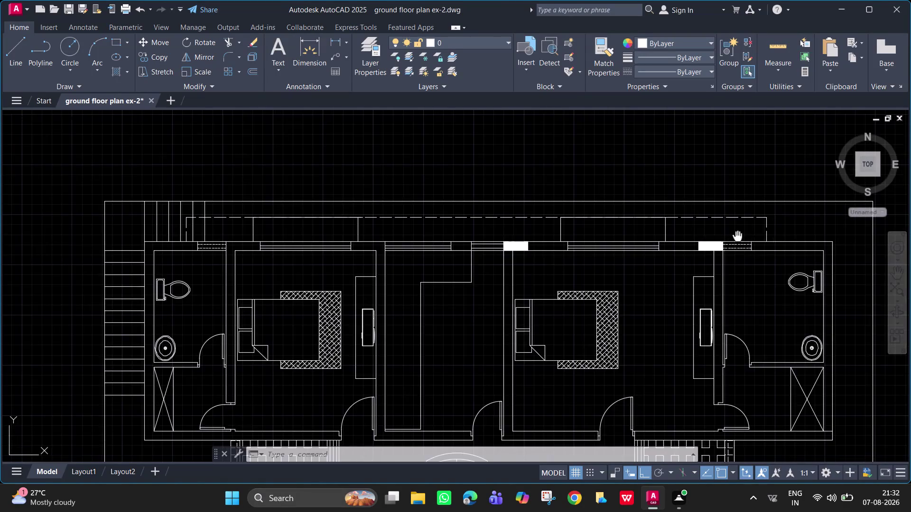
Center the view on the right bathroom's top-right wall corner.
middle_drag(736, 237, 482, 207)
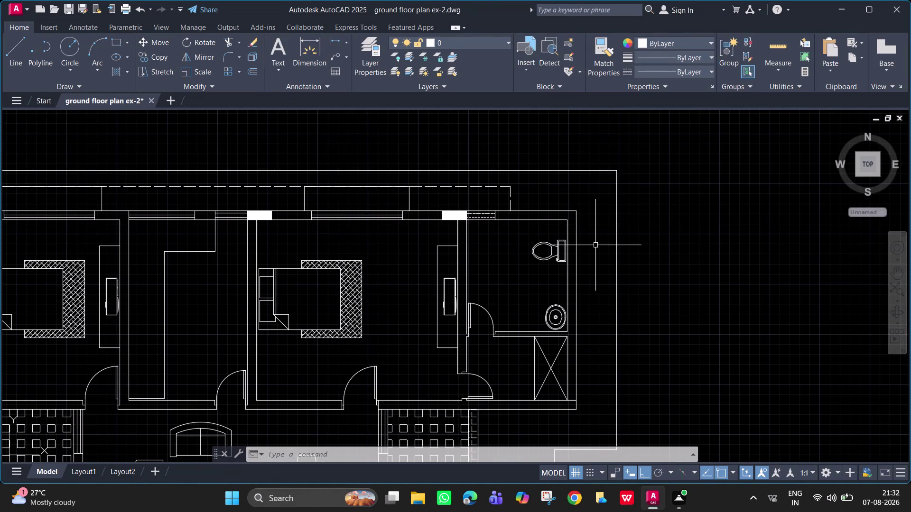
scroll(up, 3)
middle_drag(583, 229, 588, 268)
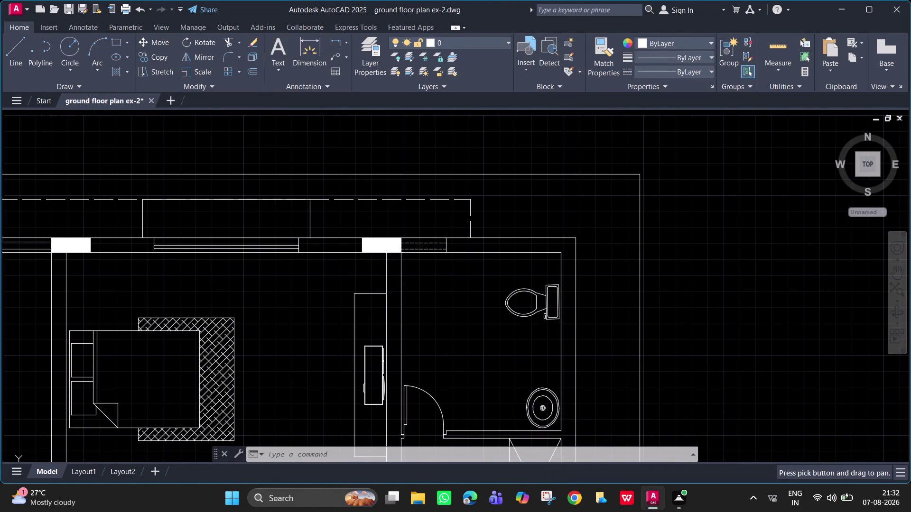
text(ll)
key(space)
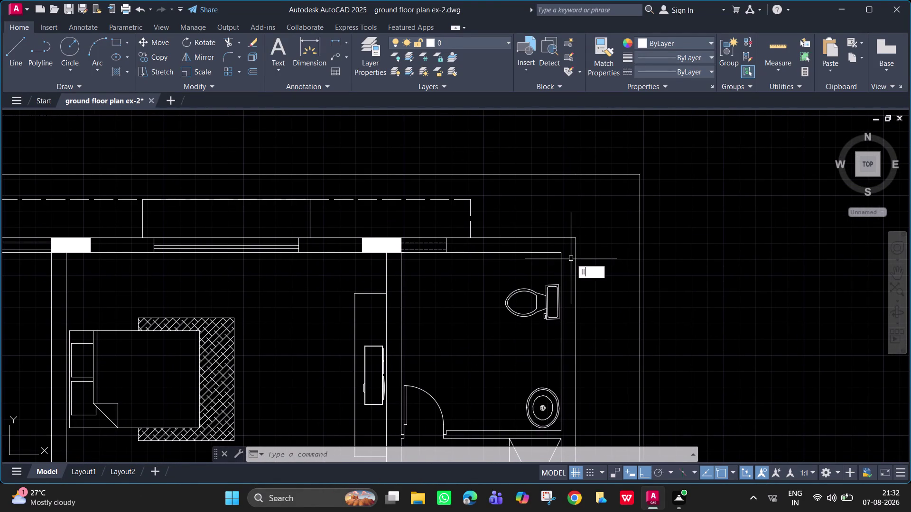
key(space)
key(Escape)
key(Escape)
key(Escape)
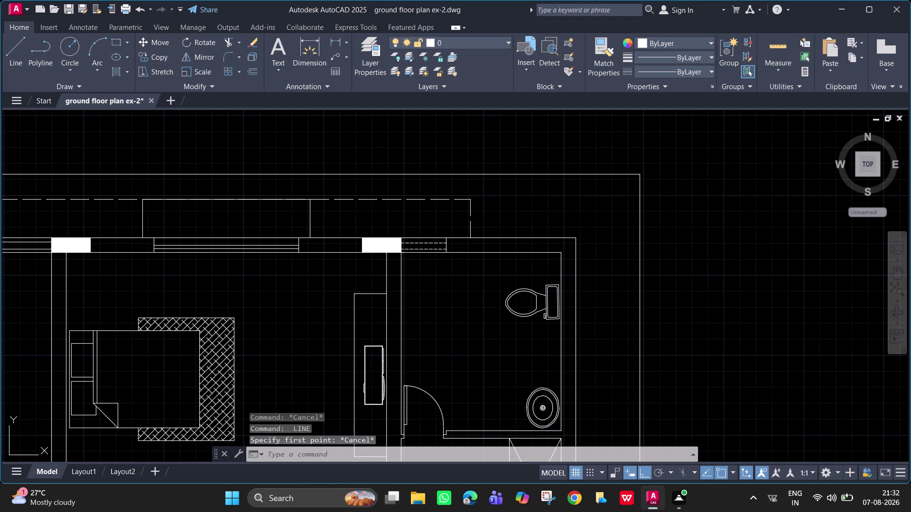
Draw a 230-long vertical line up from the bathroom's top-right wall corner.
text(l)
key(space)
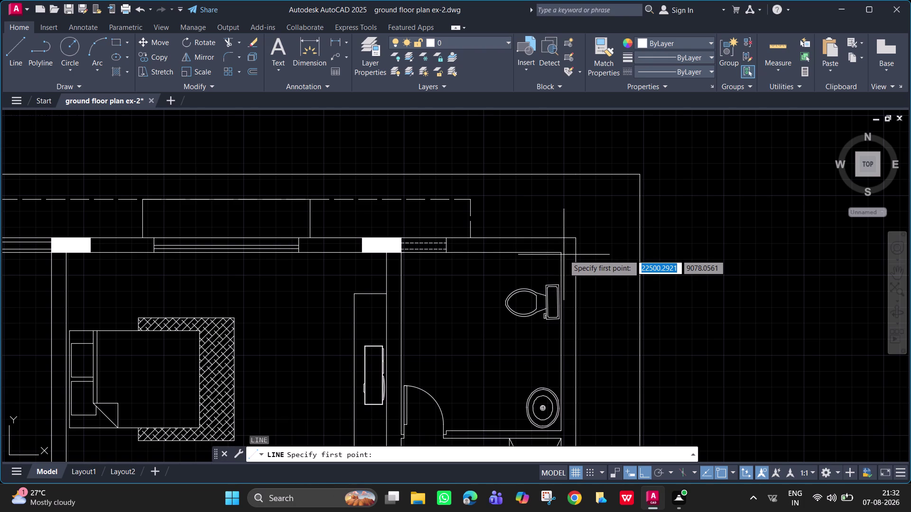
click(561, 253)
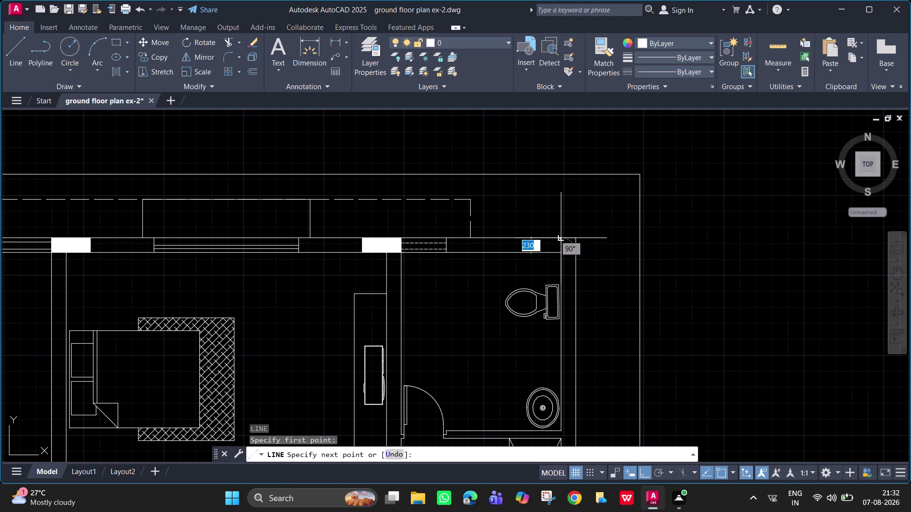
key(Escape)
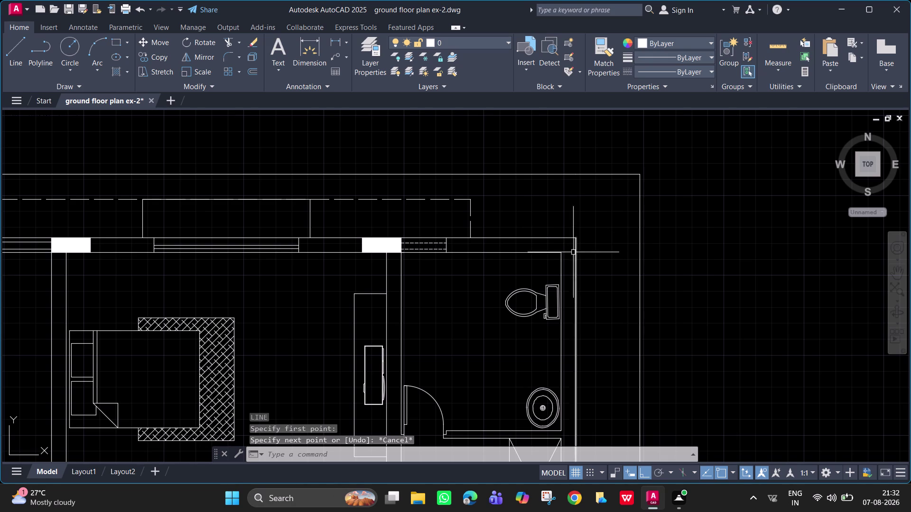
key(space)
click(560, 254)
click(560, 211)
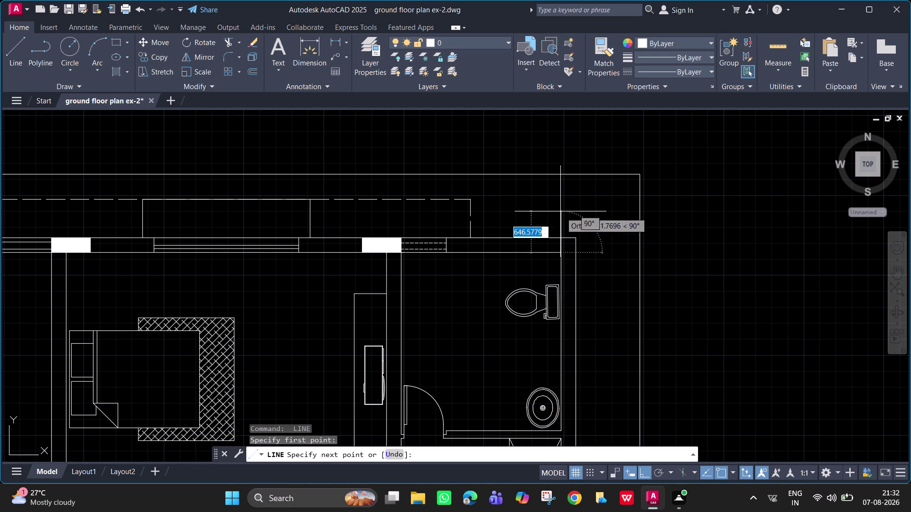
key(Escape)
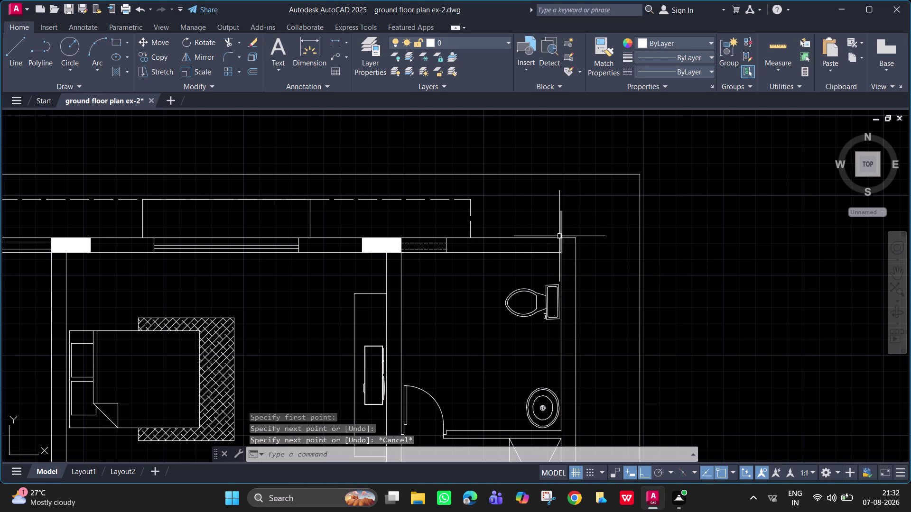
text(tr)
key(space)
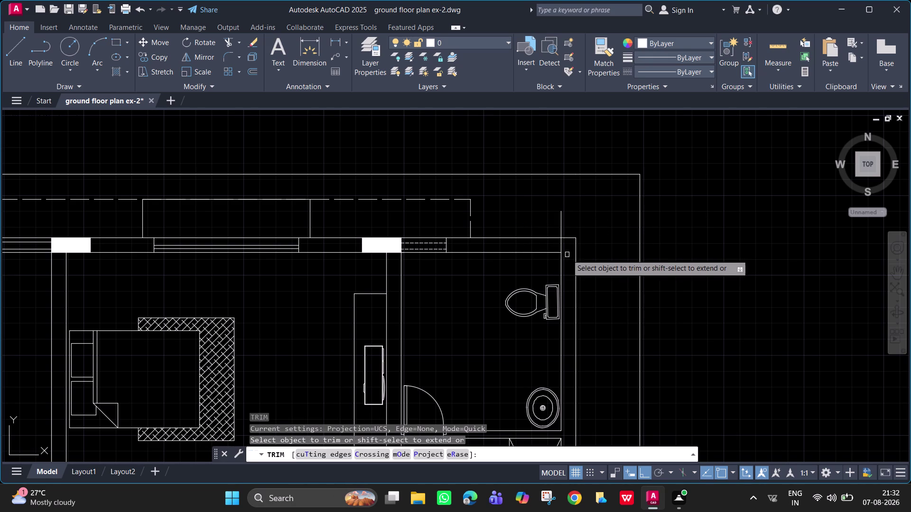
Trim the line end overshooting the right bathroom's upper corner, then zoom out.
click(562, 248)
key(Escape)
scroll(up, 3)
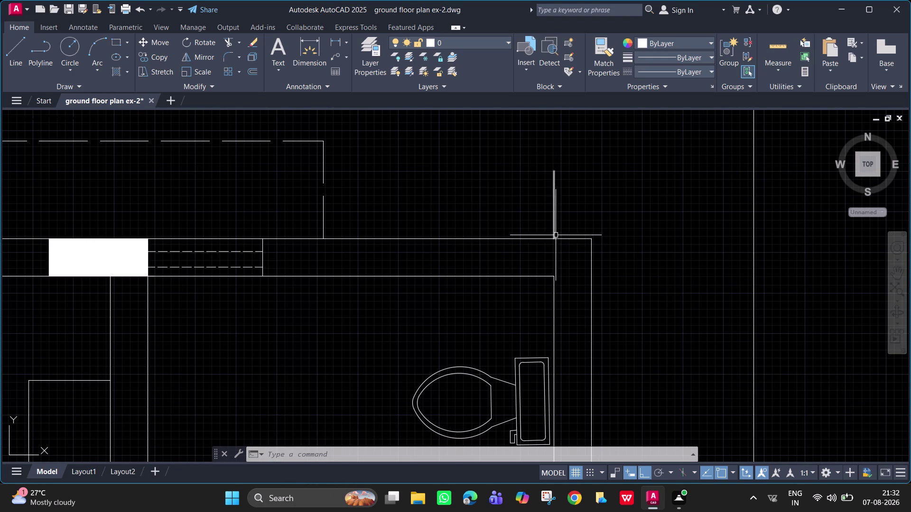
scroll(down, 3)
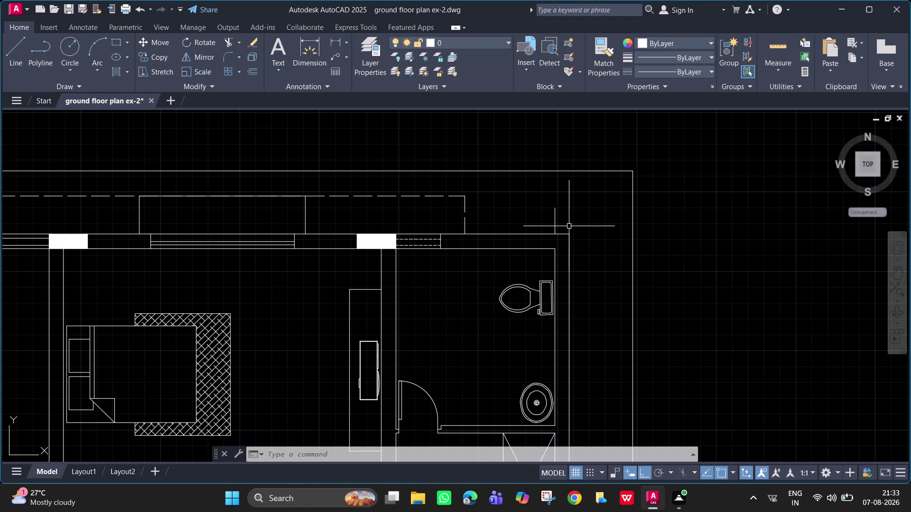
scroll(down, 3)
scroll(down, 3)
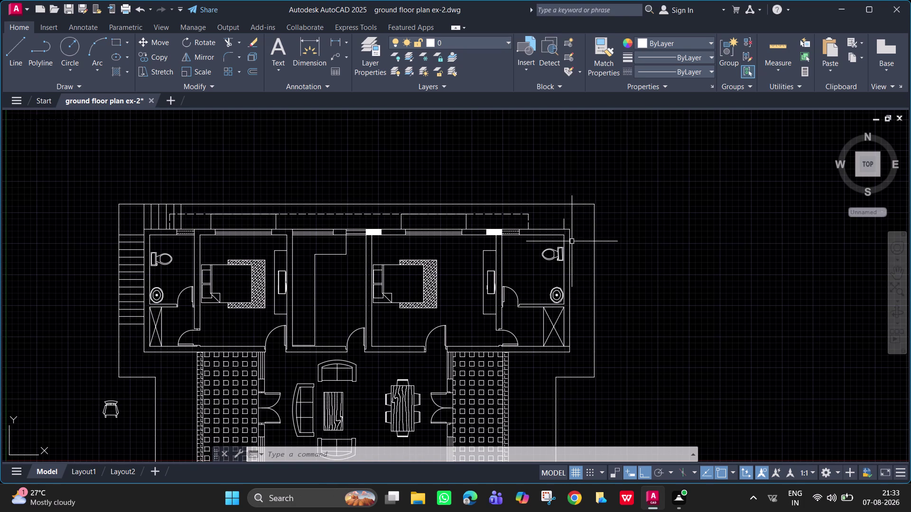
key(l)
key(space)
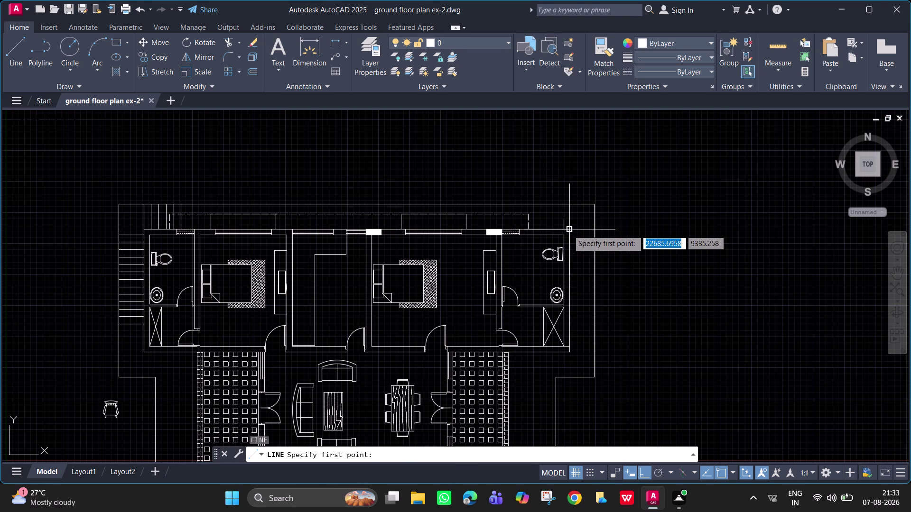
click(568, 231)
click(571, 204)
key(Escape)
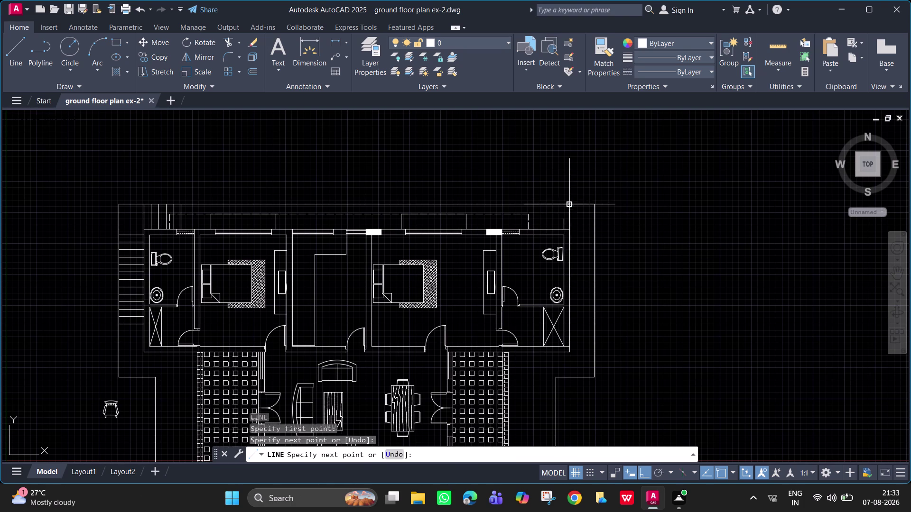
click(566, 222)
key(Delete)
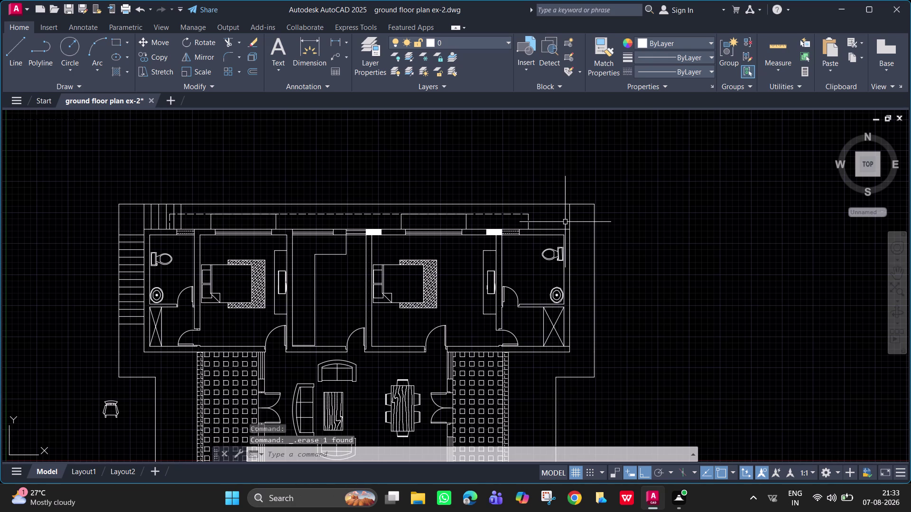
scroll(up, 3)
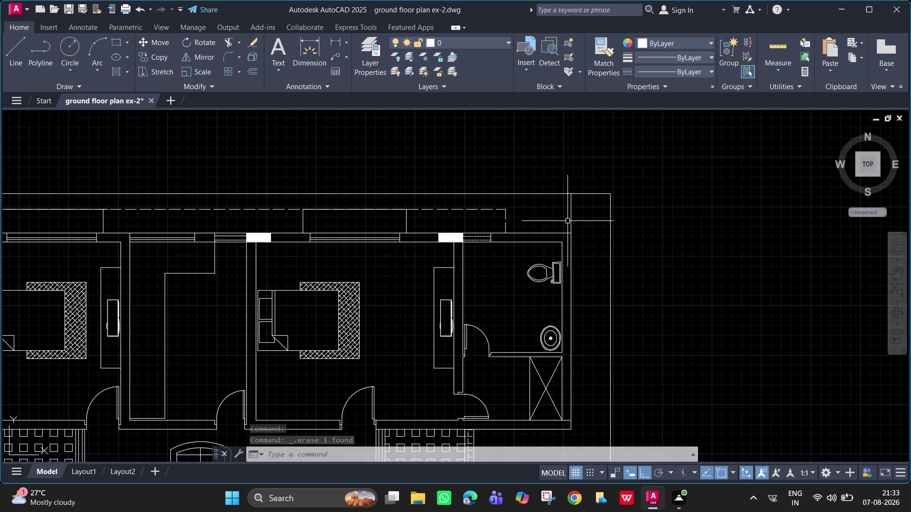
key(o)
key(Return)
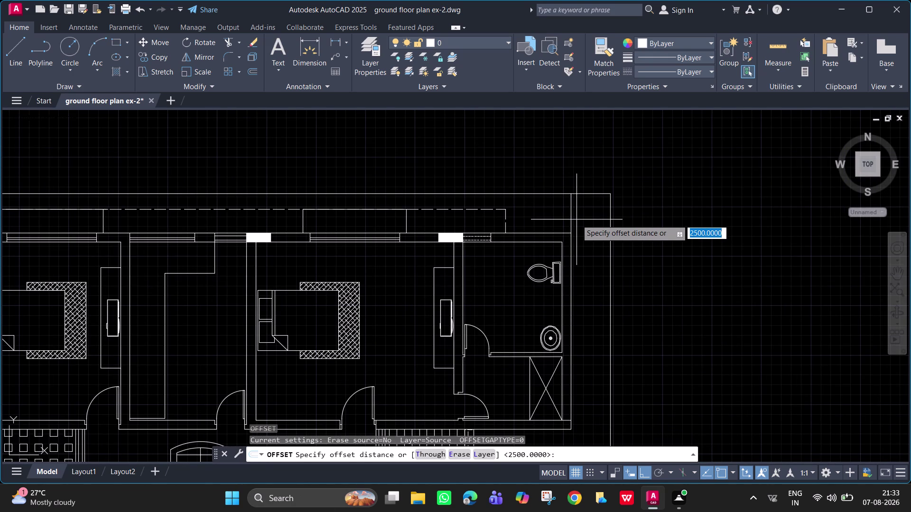
Offset the right and top outer boundary lines 230 inward for the parapet.
text(230)
key(Return)
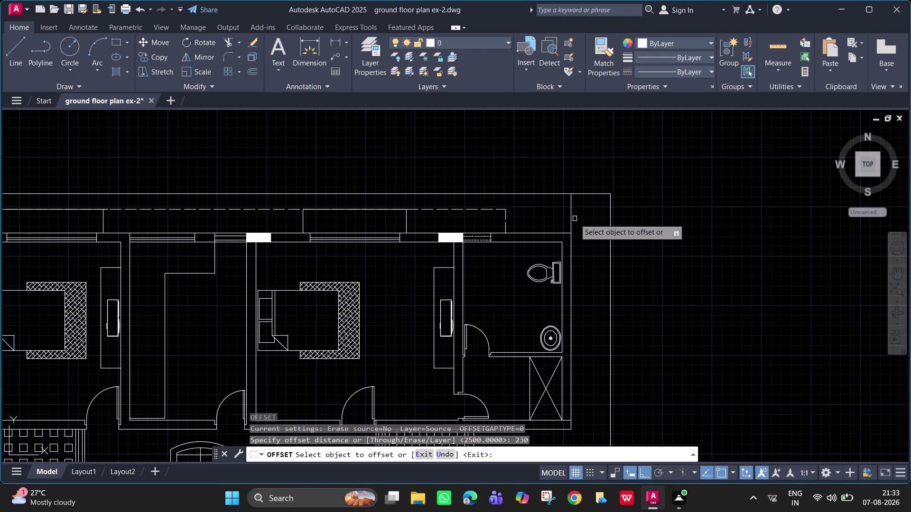
click(571, 215)
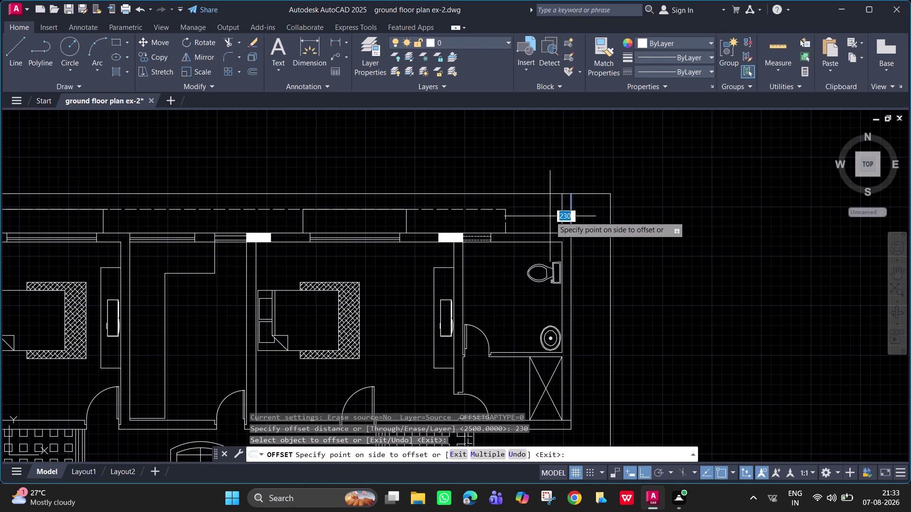
click(550, 216)
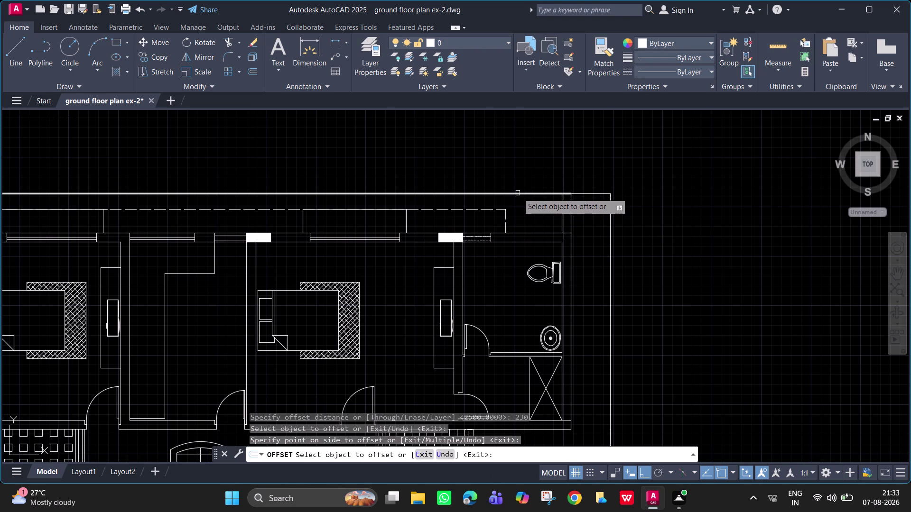
click(518, 193)
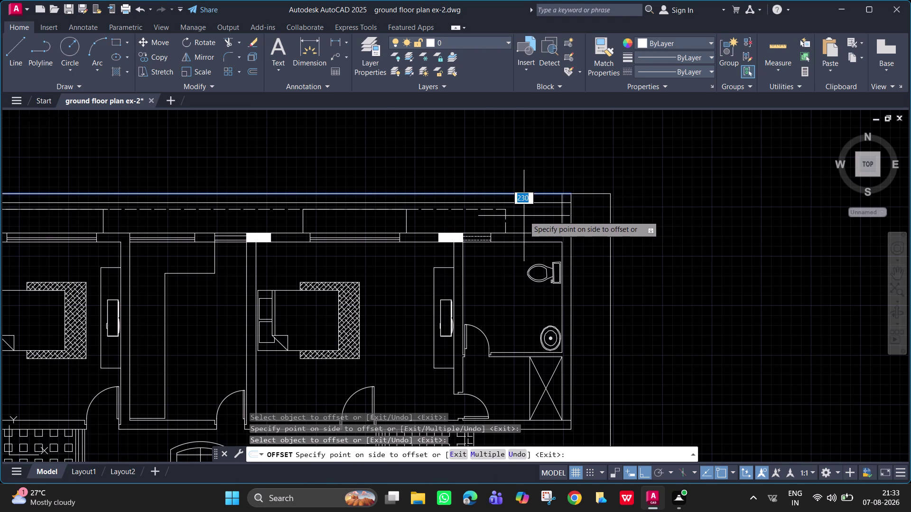
click(523, 216)
key(Escape)
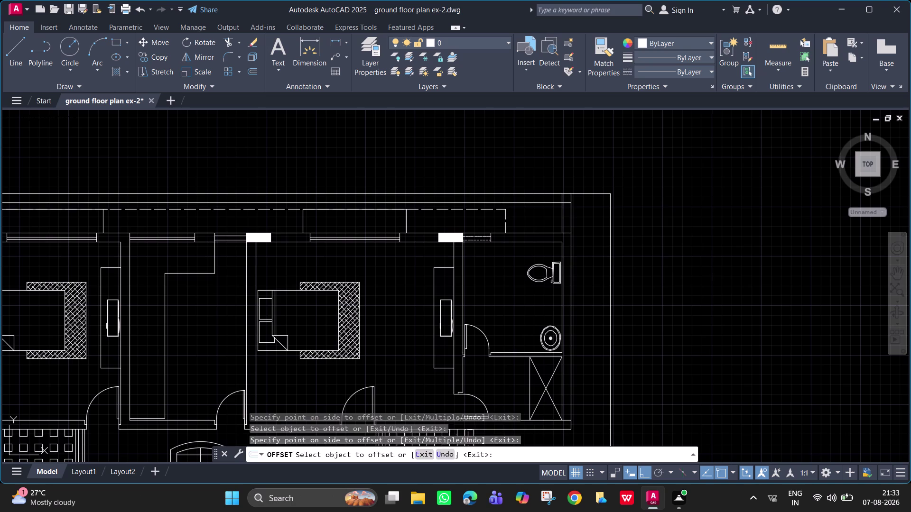
text(tr)
key(space)
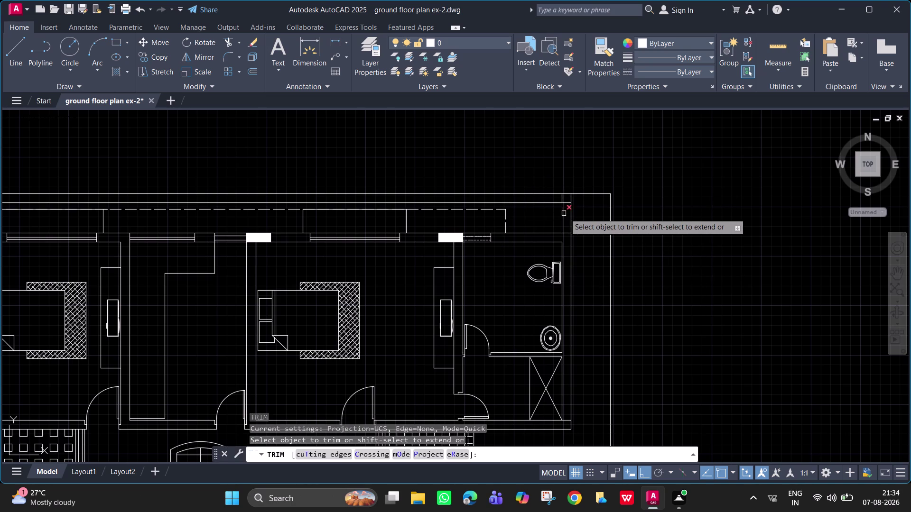
Trim the crossing line ends at the upper-right parapet corner.
click(566, 203)
click(561, 199)
key(Escape)
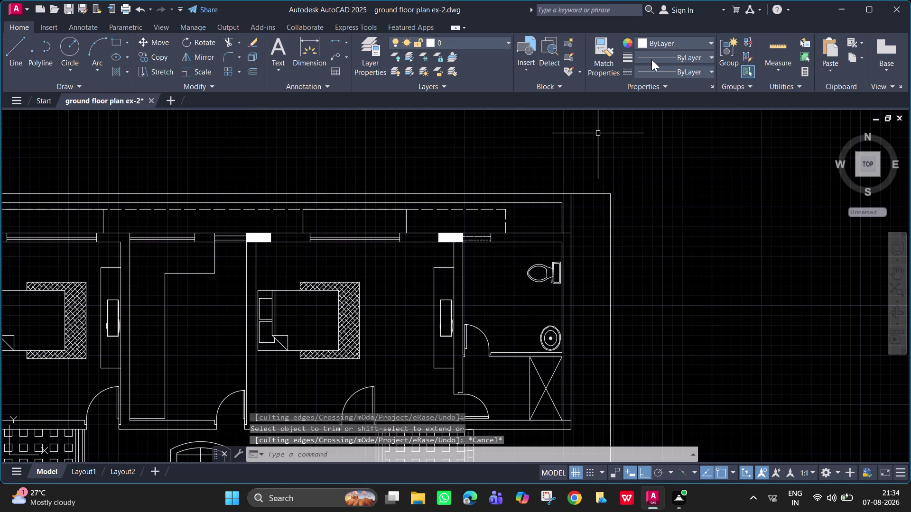
Change the two inner parapet lines to a dashed linetype.
click(562, 216)
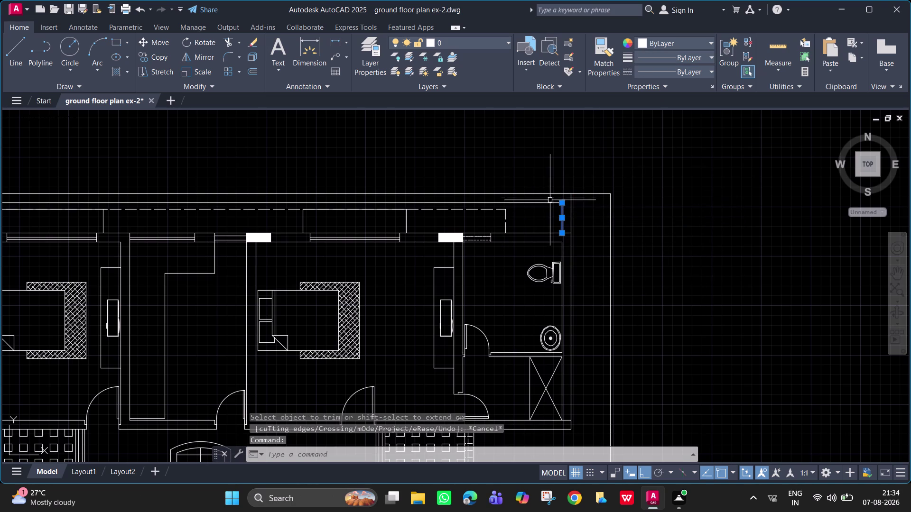
click(550, 204)
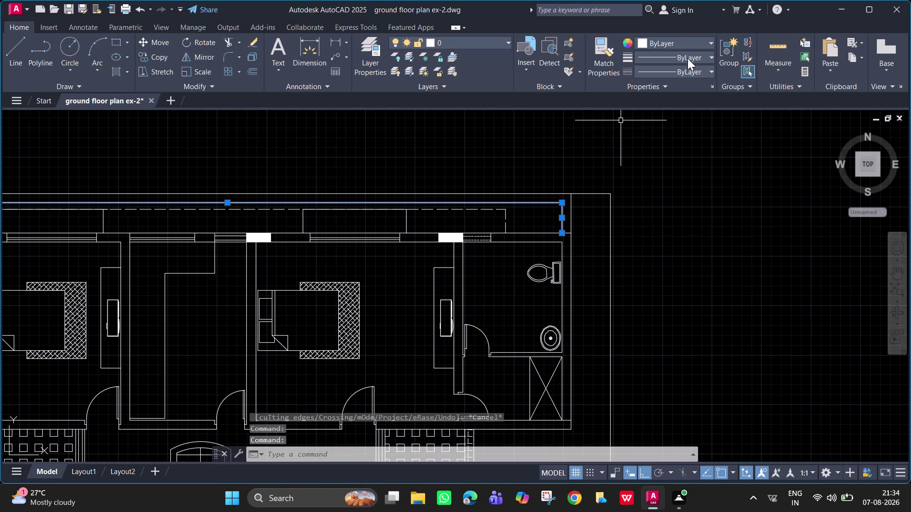
click(690, 70)
click(688, 109)
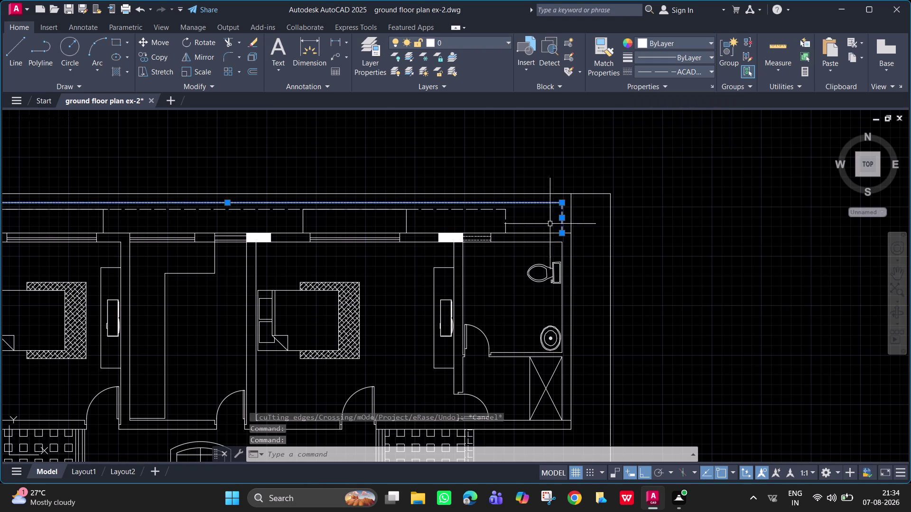
key(Escape)
scroll(up, 3)
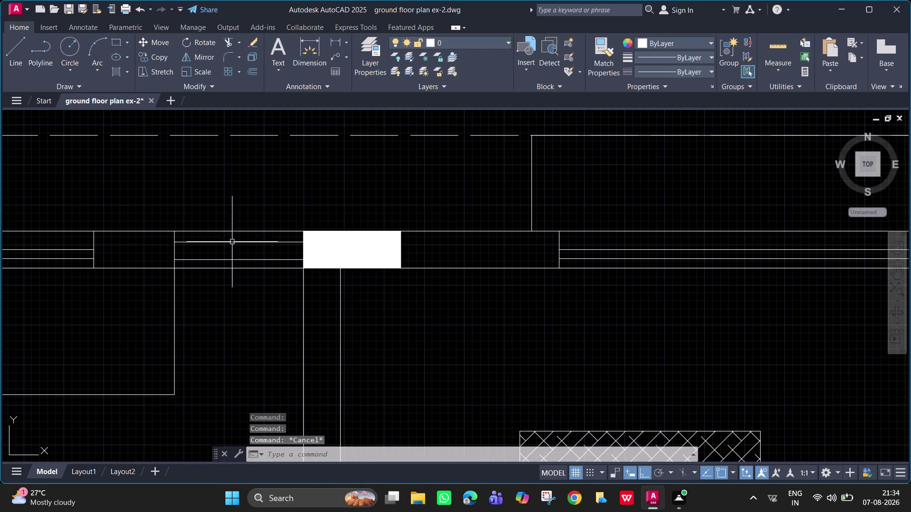
middle_drag(254, 277, 292, 345)
scroll(down, 3)
middle_drag(278, 297, 440, 294)
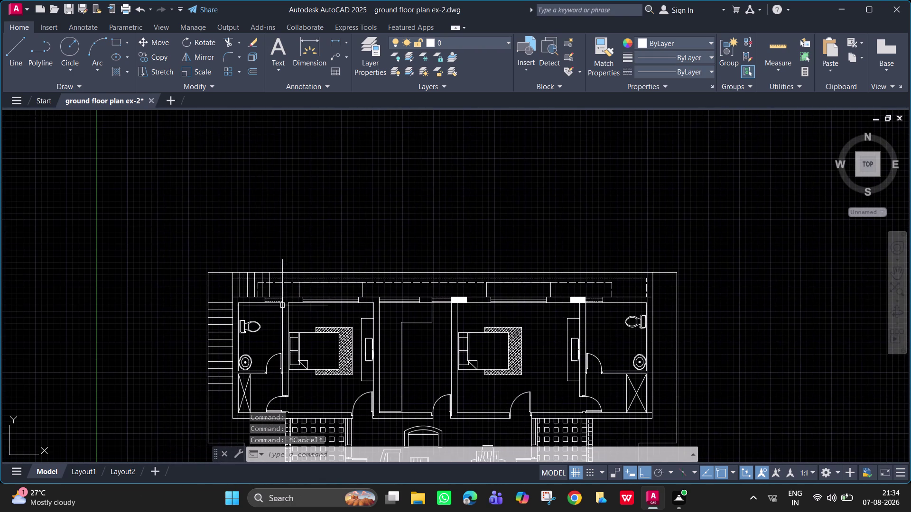
scroll(up, 3)
middle_drag(267, 285, 359, 299)
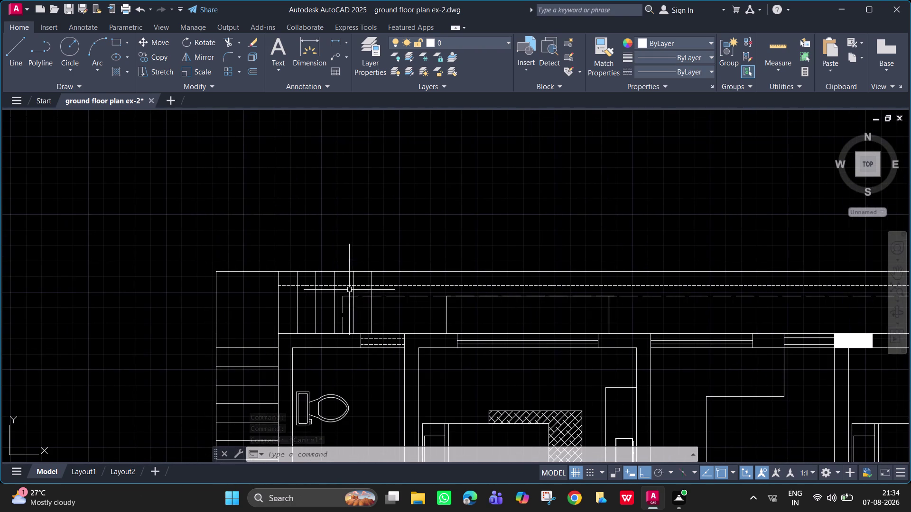
Trim the five overrunning dashed parapet pieces at the plan's top-left corner.
text(tr)
key(space)
click(360, 285)
click(341, 286)
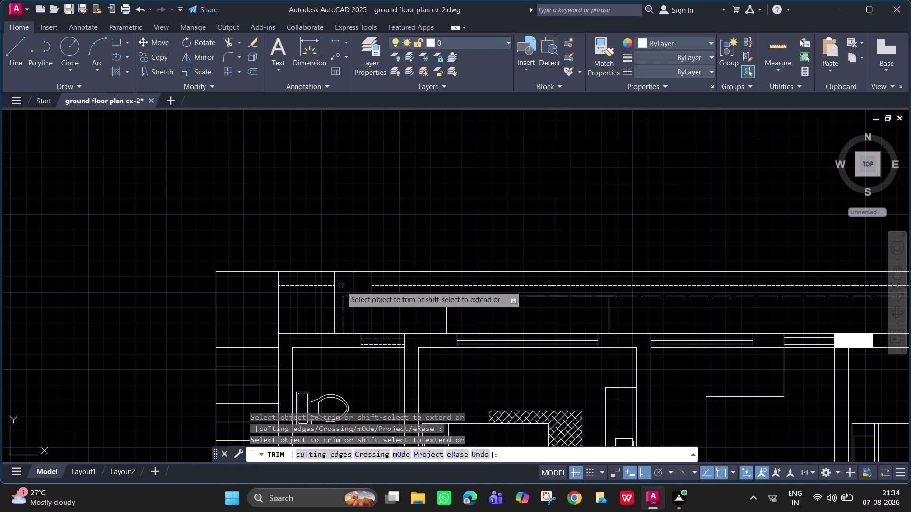
click(321, 287)
click(301, 285)
click(286, 284)
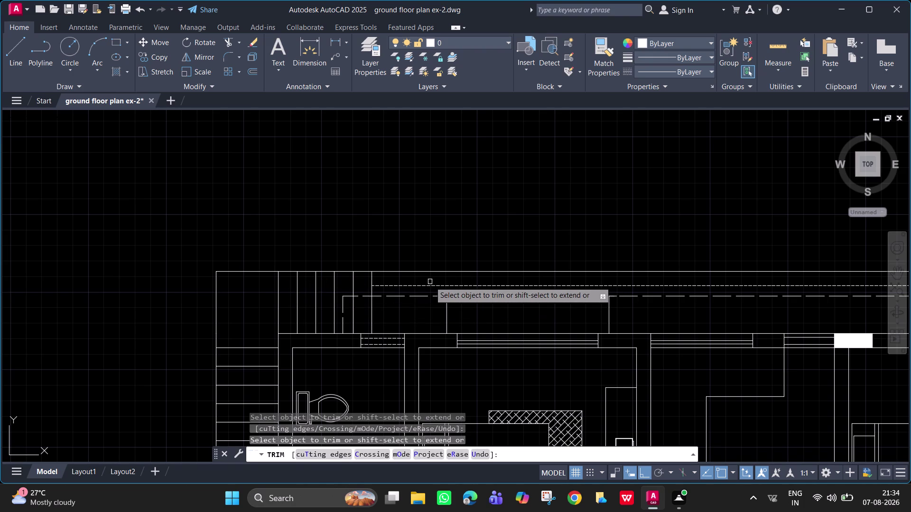
key(Escape)
scroll(down, 3)
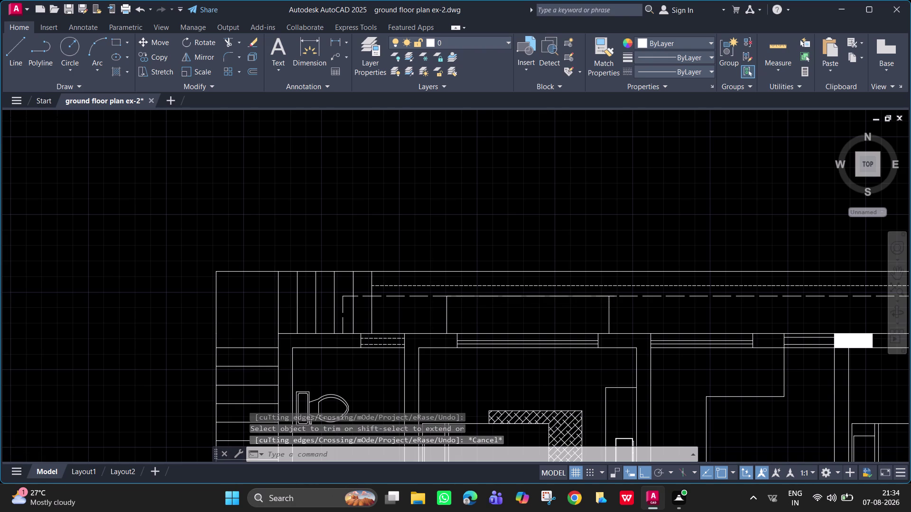
Erase the stray line and leftover marks floating above the floor plan.
scroll(down, 3)
scroll(down, 3)
middle_drag(573, 326, 493, 179)
middle_drag(494, 261, 505, 383)
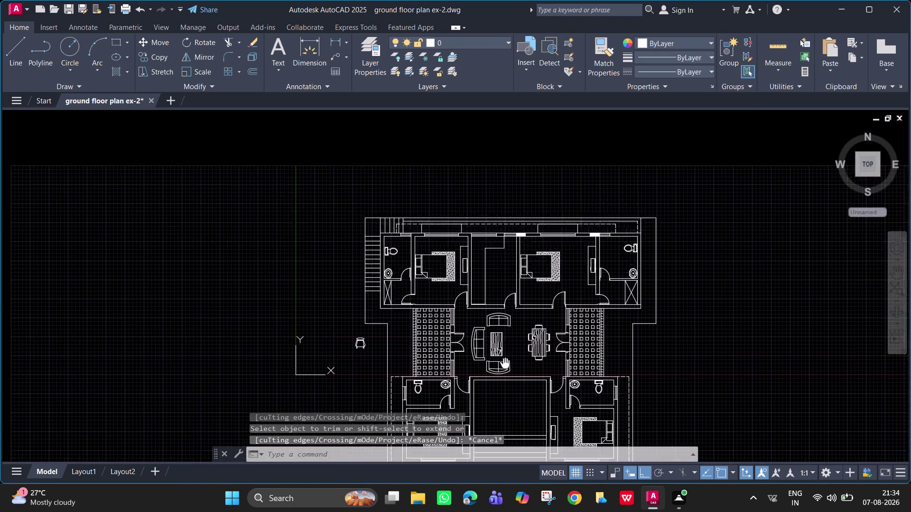
middle_drag(504, 383, 496, 435)
drag(611, 243, 578, 185)
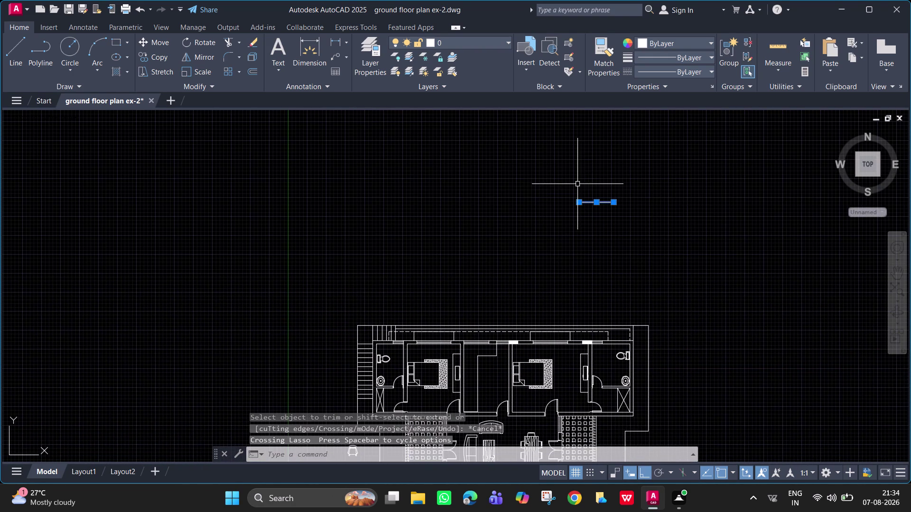
key(Delete)
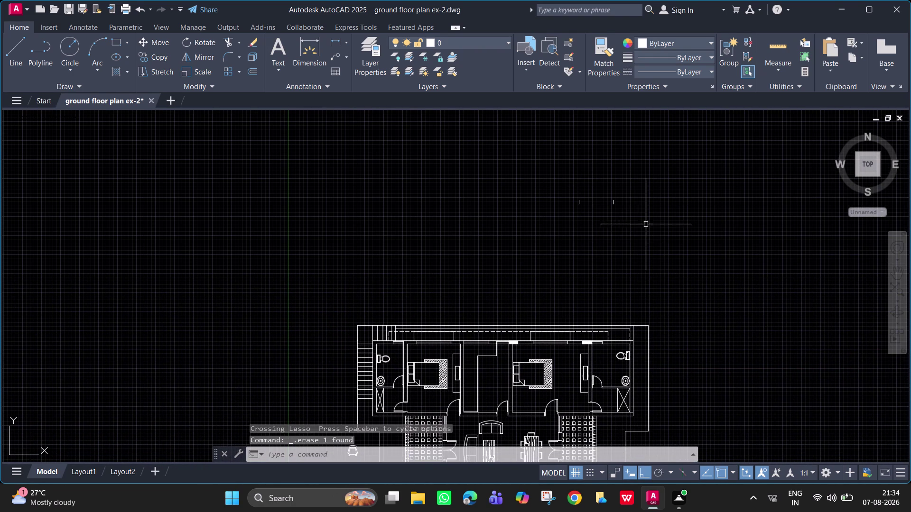
drag(646, 224, 523, 135)
drag(605, 232, 562, 182)
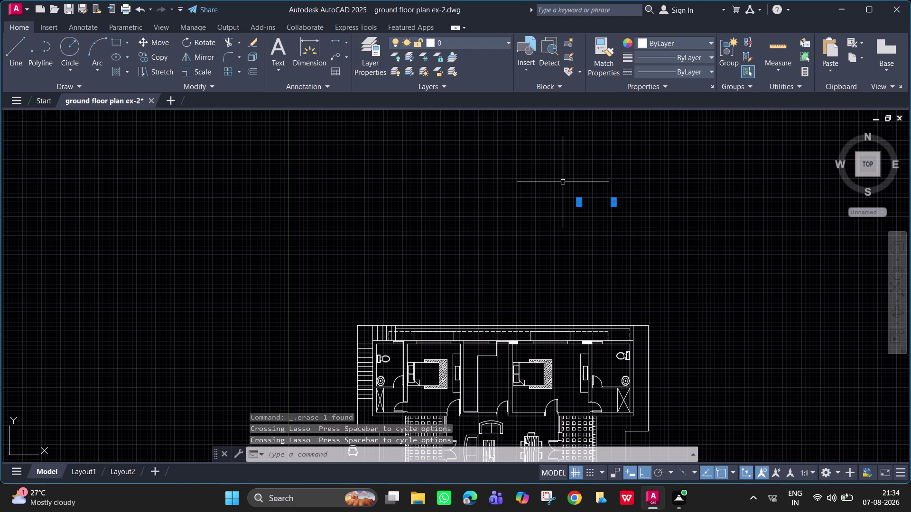
key(Delete)
Pan back to center the upper-left part of the plan.
middle_drag(568, 338, 512, 139)
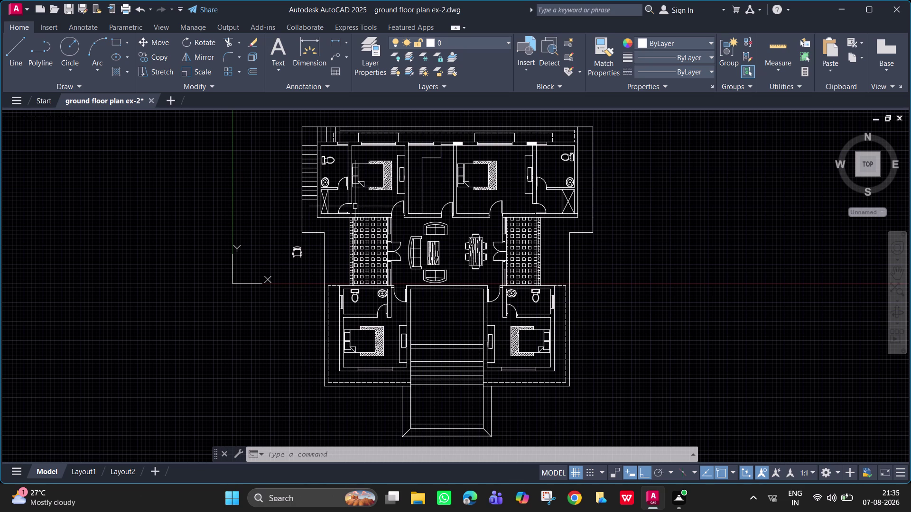
scroll(up, 3)
middle_drag(354, 207, 355, 264)
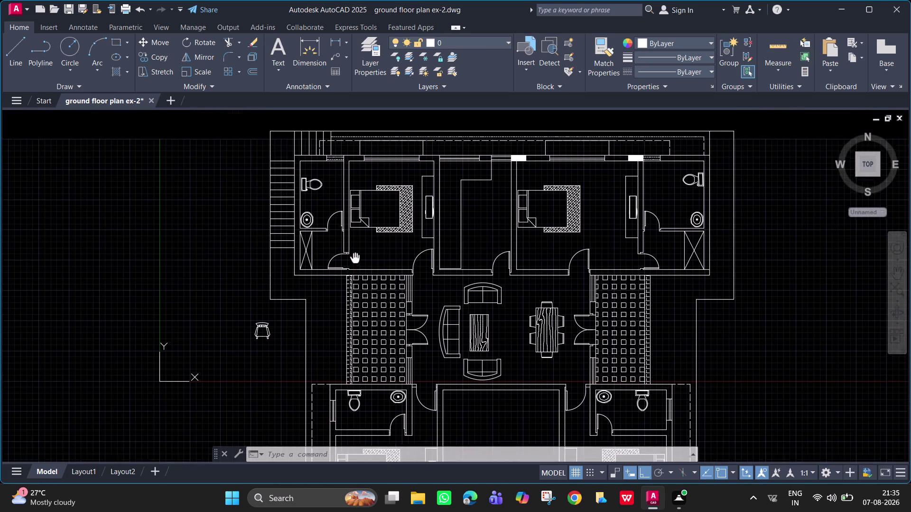
middle_drag(355, 264, 352, 292)
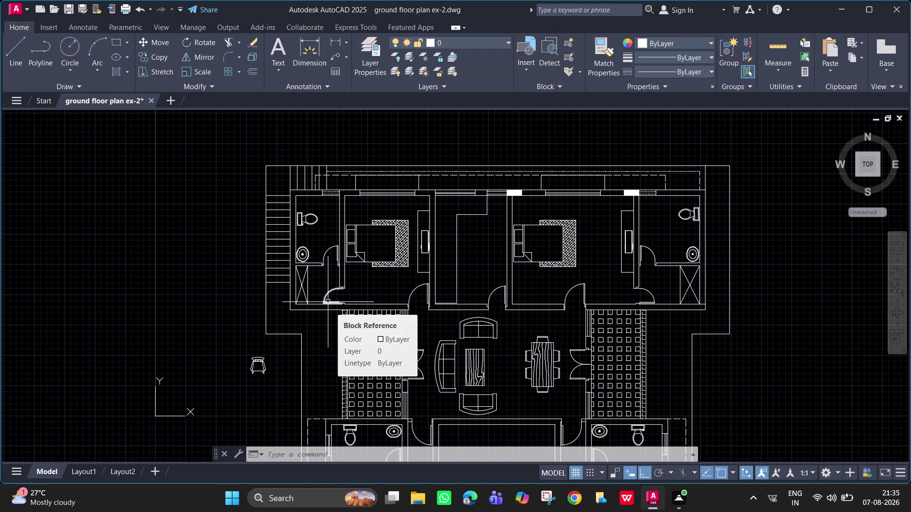
Draw a short line projecting outward from the left outer wall beside the staircase.
text(l)
key(space)
click(289, 312)
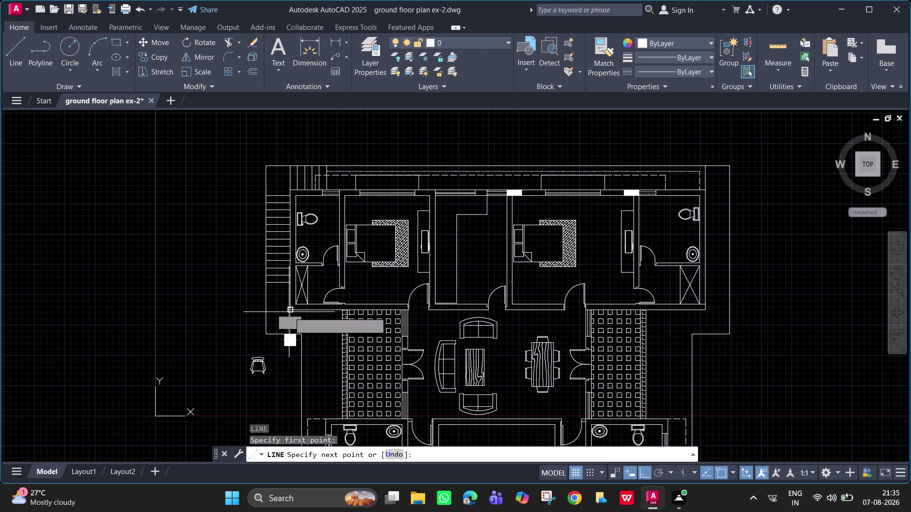
click(265, 308)
key(Escape)
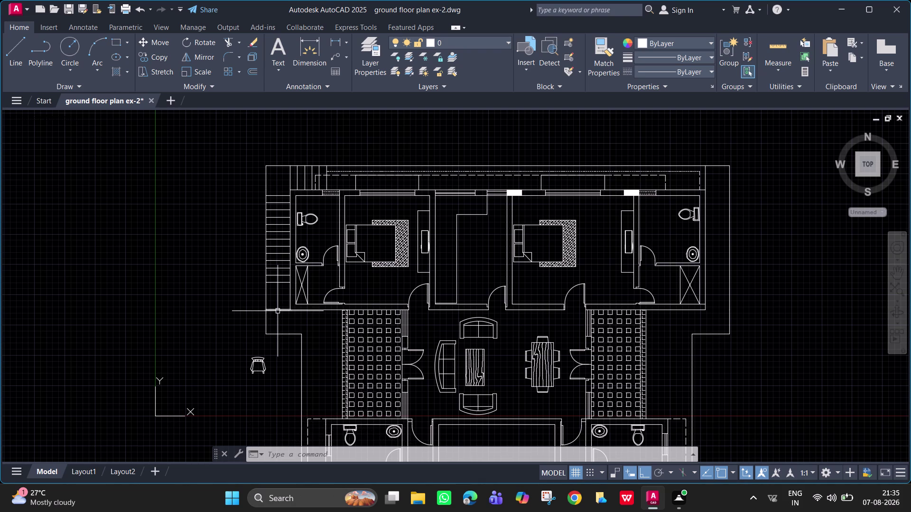
text(o)
key(space)
scroll(up, 3)
middle_drag(349, 174, 365, 208)
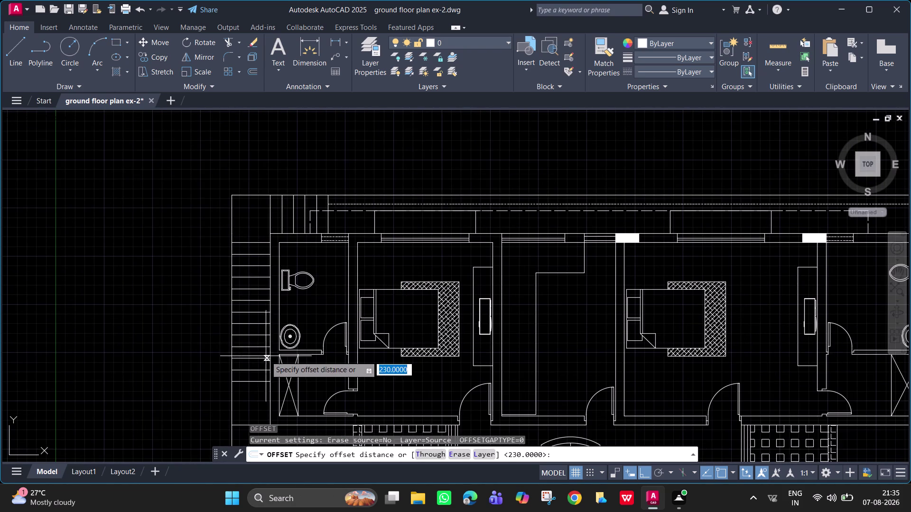
Offset the left and top outer wall lines 100 outward as parapet lines.
scroll(down, 3)
middle_drag(257, 322, 259, 306)
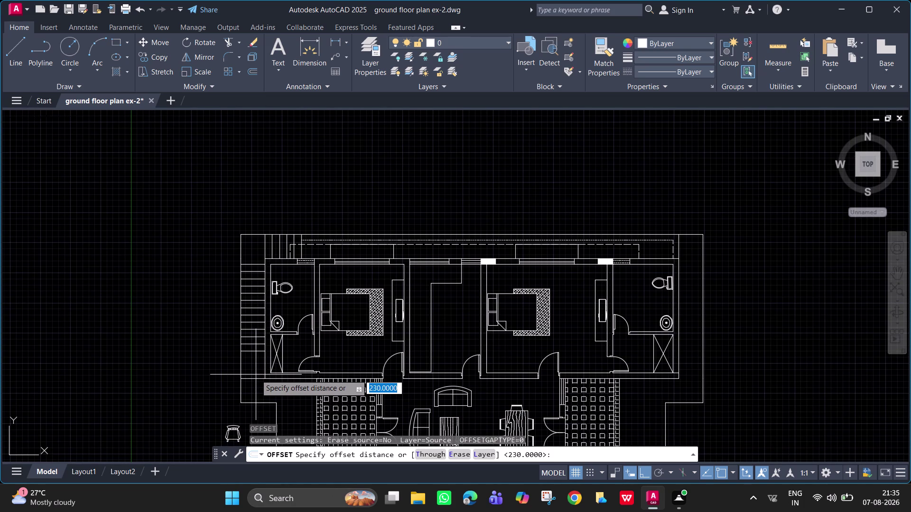
text(100)
key(Return)
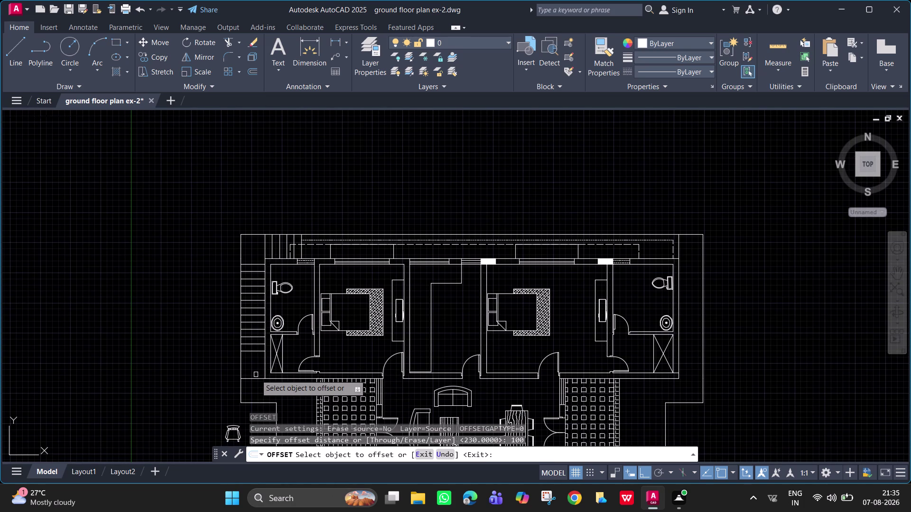
click(252, 378)
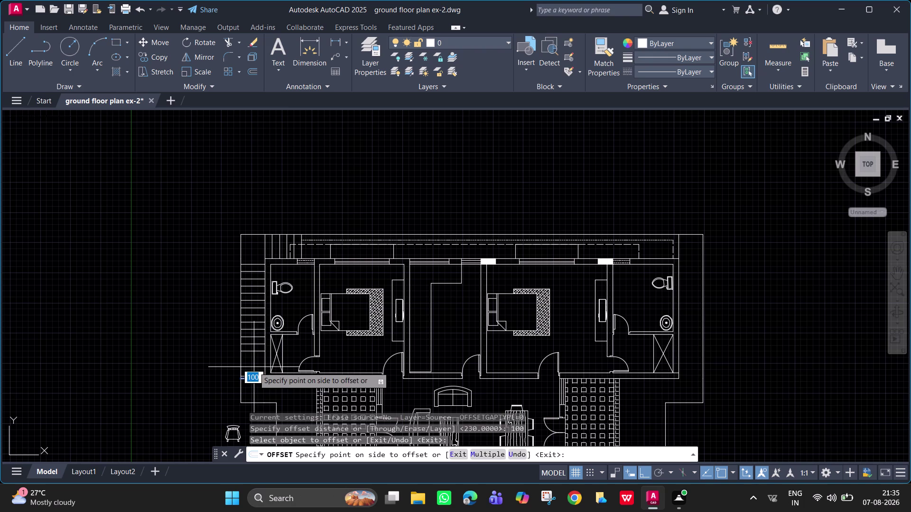
click(254, 367)
click(239, 364)
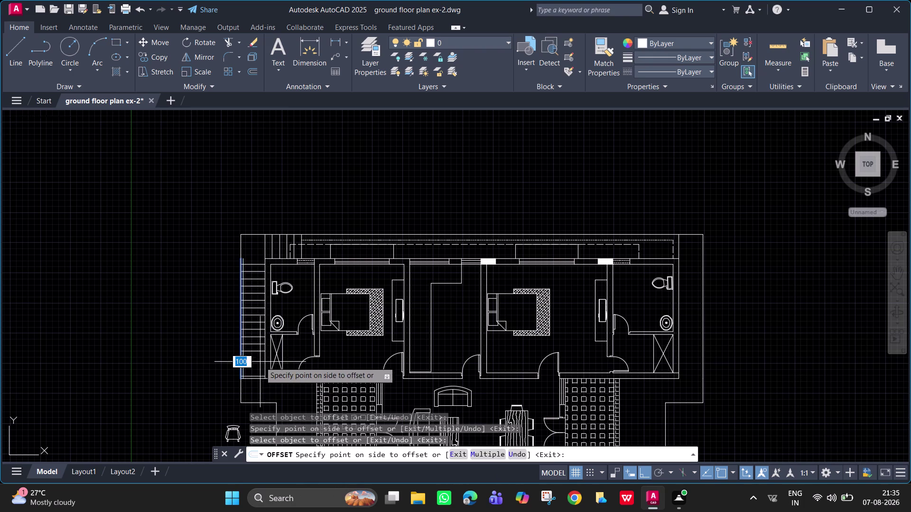
click(260, 362)
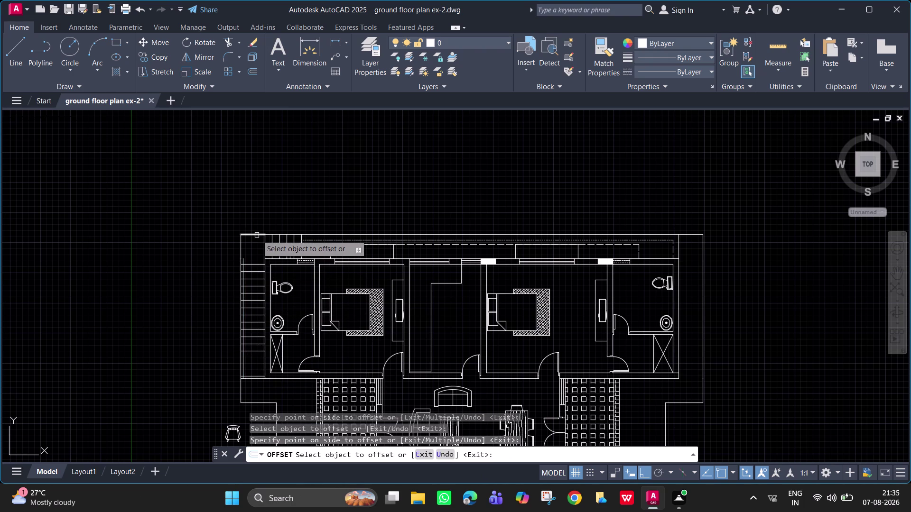
click(256, 235)
click(255, 247)
click(242, 250)
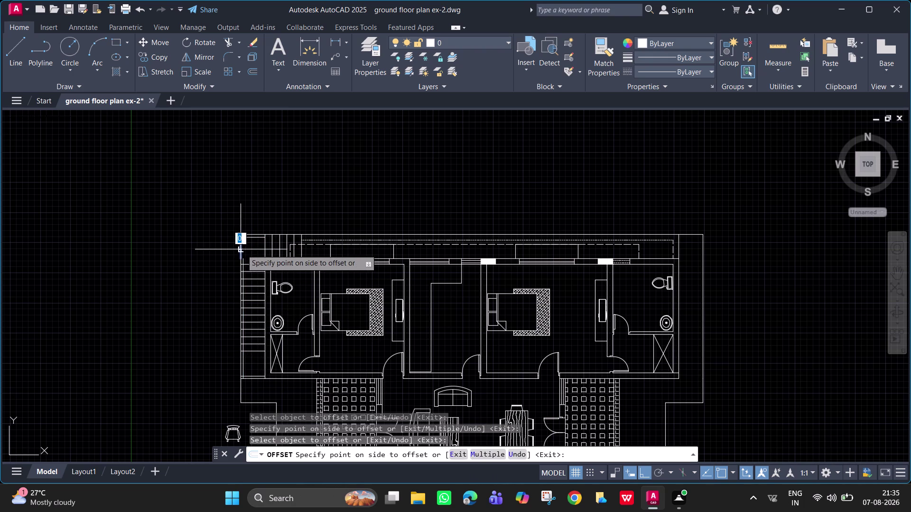
click(247, 253)
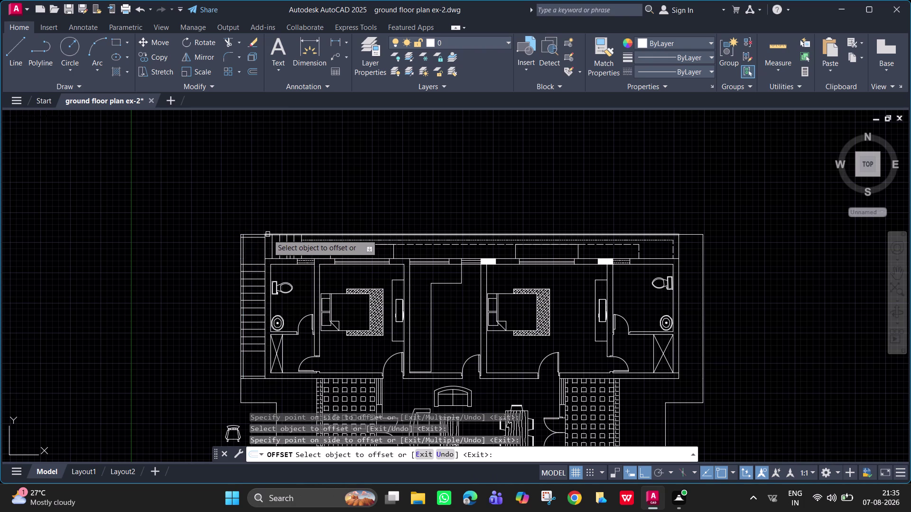
click(267, 234)
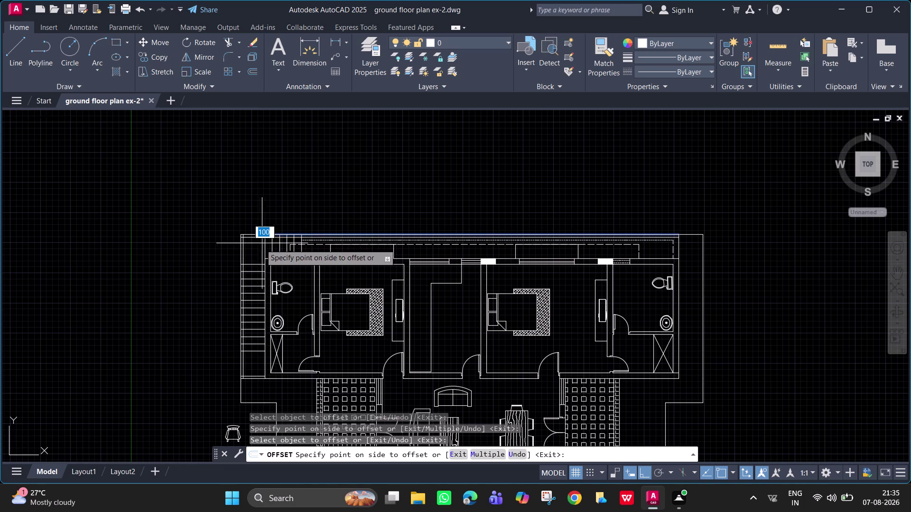
click(258, 244)
key(Escape)
scroll(up, 3)
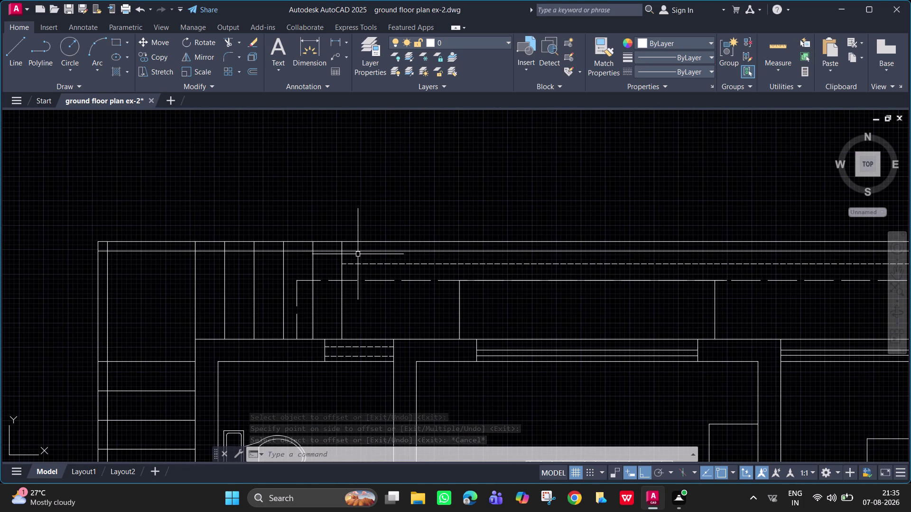
Draw a short 100-unit upright line from the top wall to the parapet copy.
key(l)
key(space)
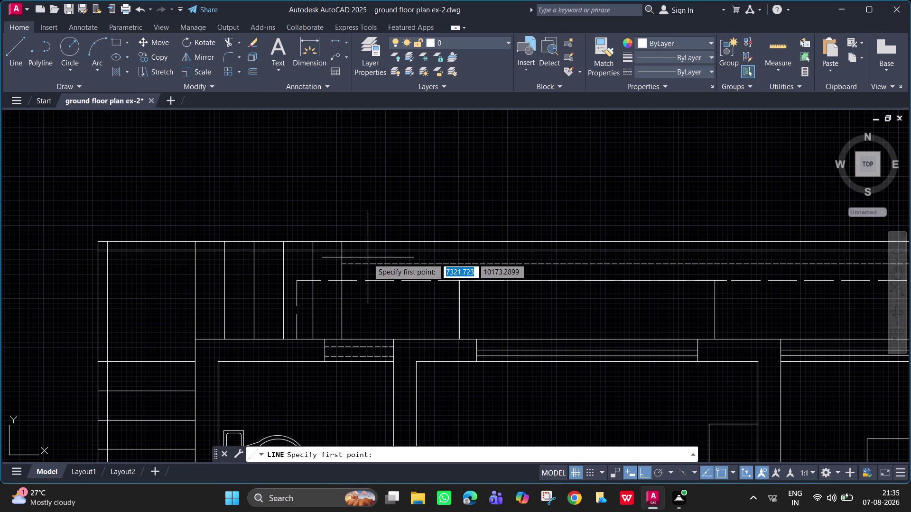
click(368, 252)
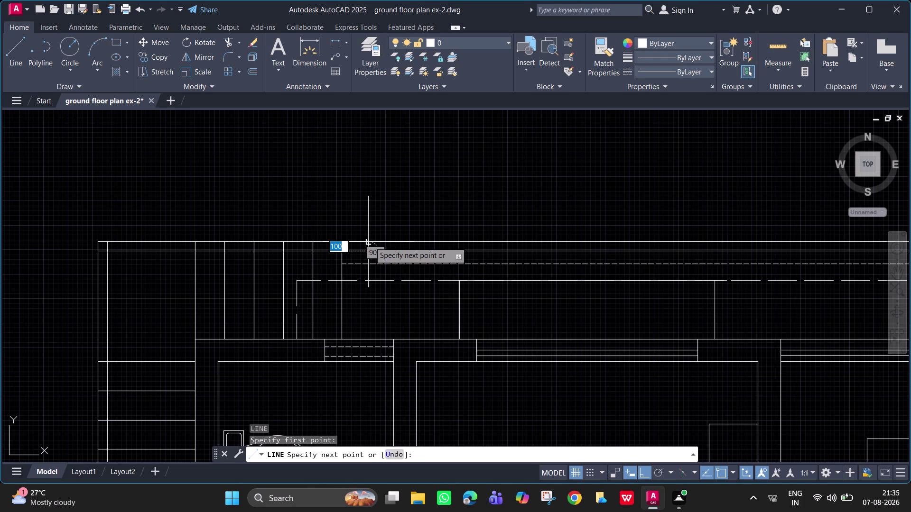
click(370, 242)
key(space)
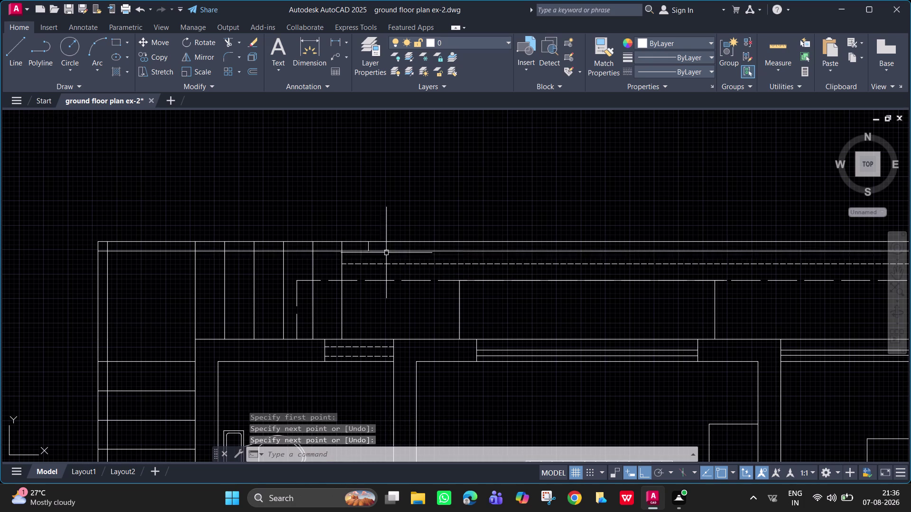
Trim off the extra piece of the top line past the new upright line.
text(tr)
key(space)
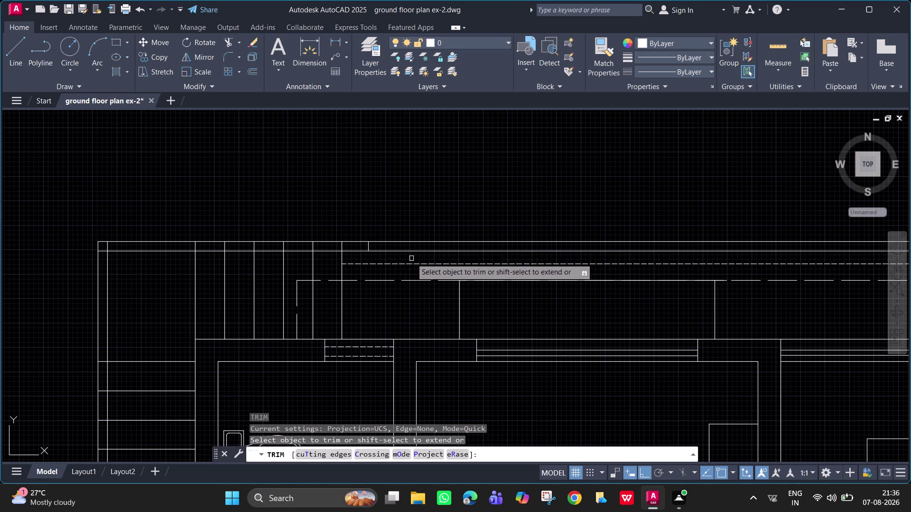
key(Escape)
text(tr)
key(space)
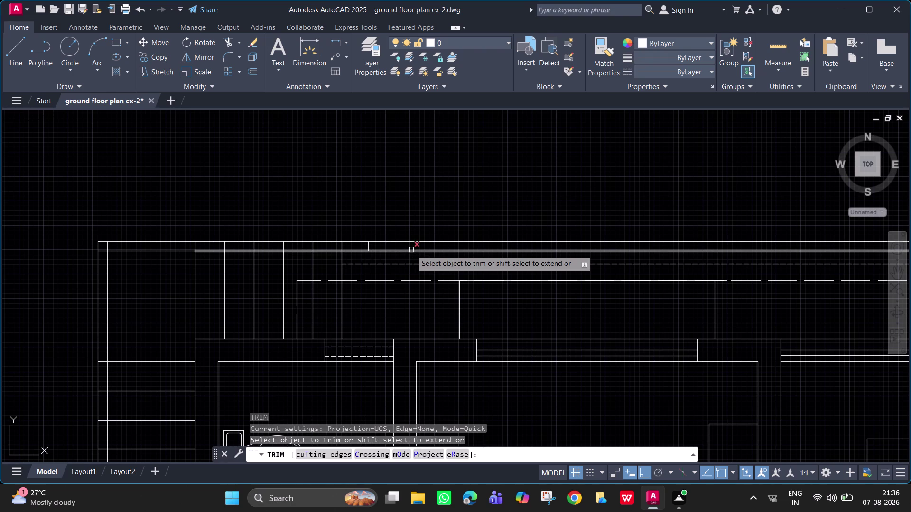
click(410, 251)
scroll(down, 3)
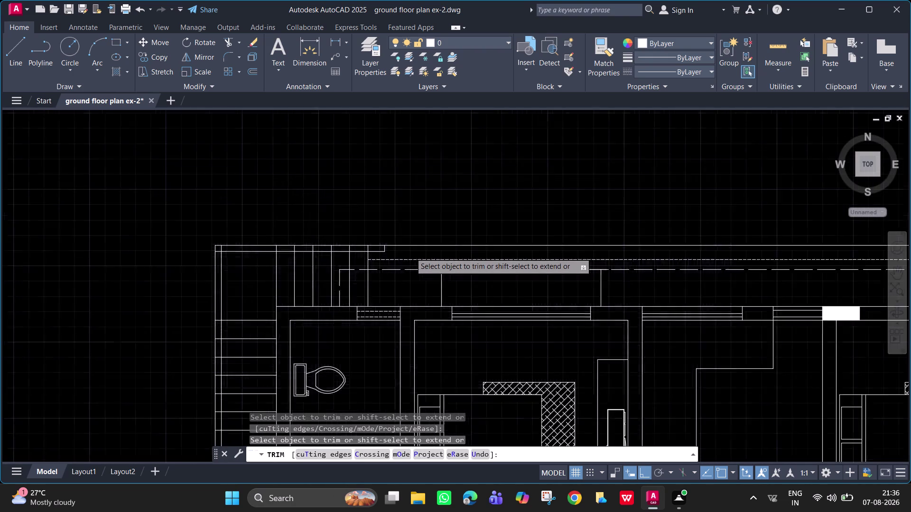
scroll(down, 3)
key(Escape)
scroll(down, 3)
middle_drag(472, 304, 414, 256)
key(ctrl+s)
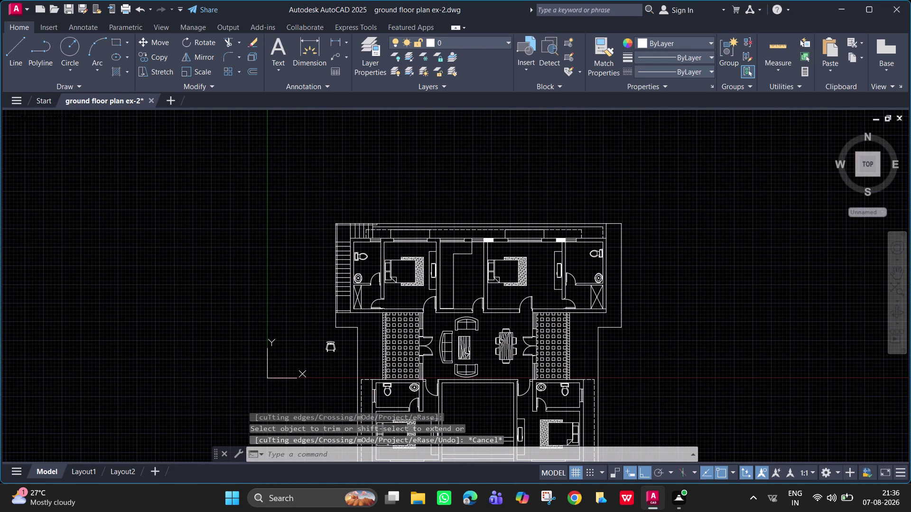
Center the full floor plan in view and save the drawing.
middle_drag(563, 324, 508, 231)
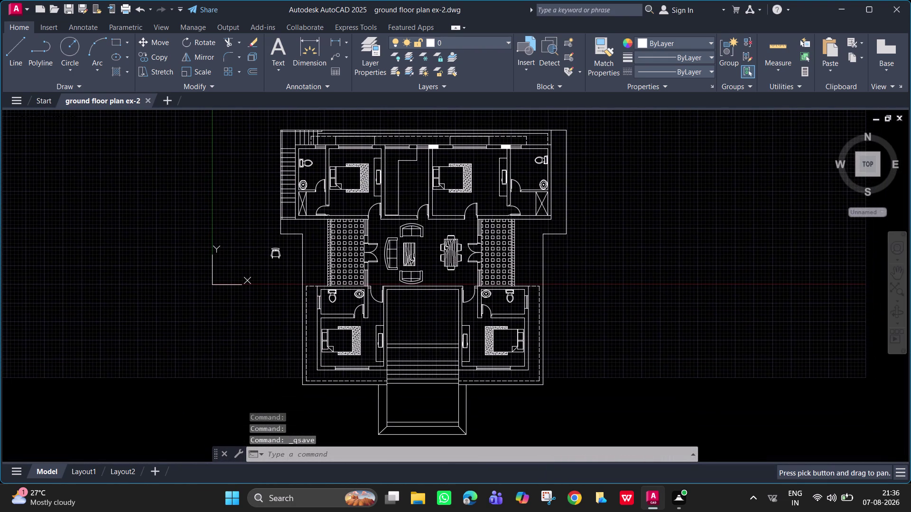
key(ctrl+s)
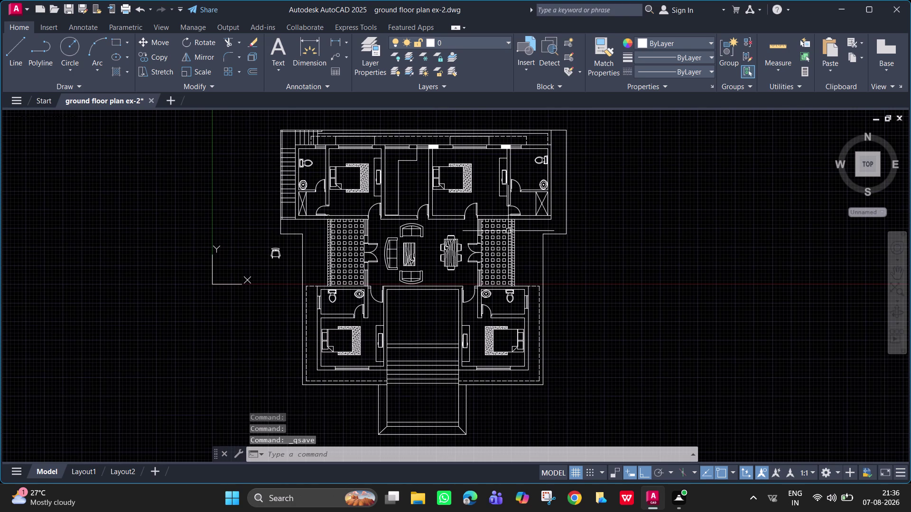
key(ctrl+s)
key(ctrl+s)
key(ctrl+s)
key(ctrl+s)
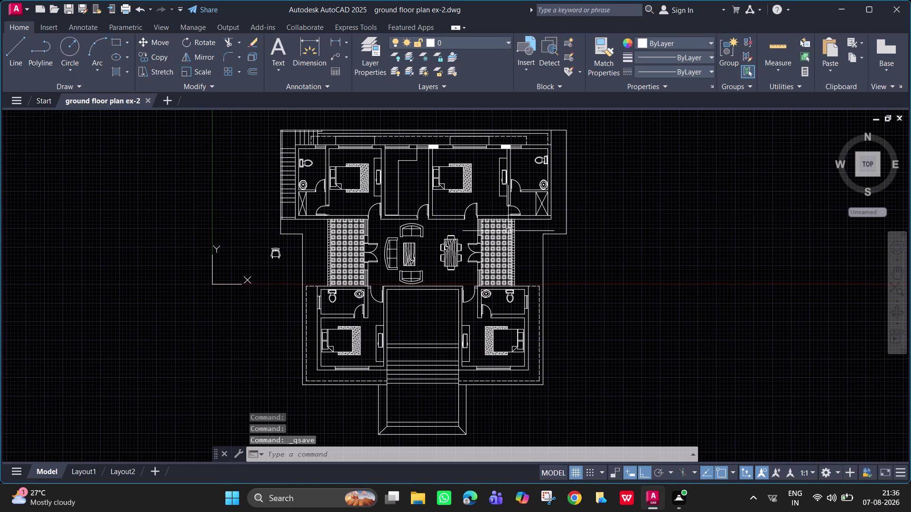